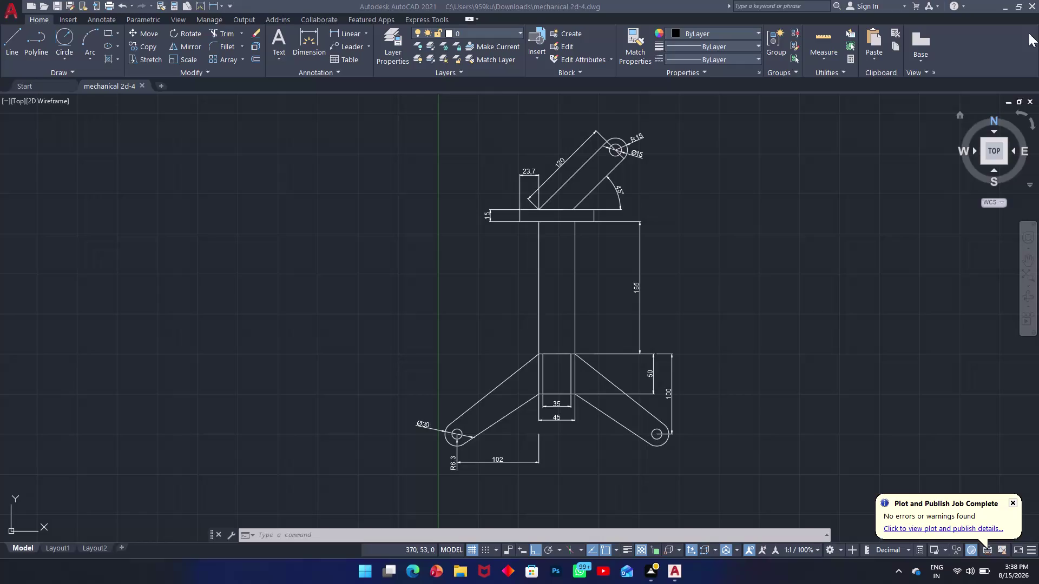
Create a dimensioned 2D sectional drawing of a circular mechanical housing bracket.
Close the mechanical 2d-4 drawing and start a new blank drawing, Drawing5.
click(1030, 102)
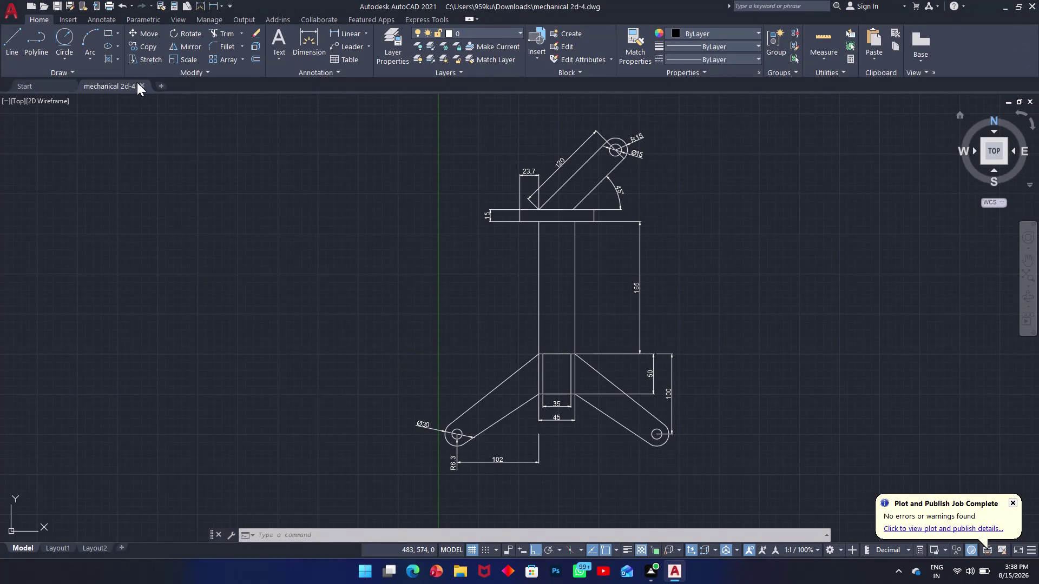
click(139, 84)
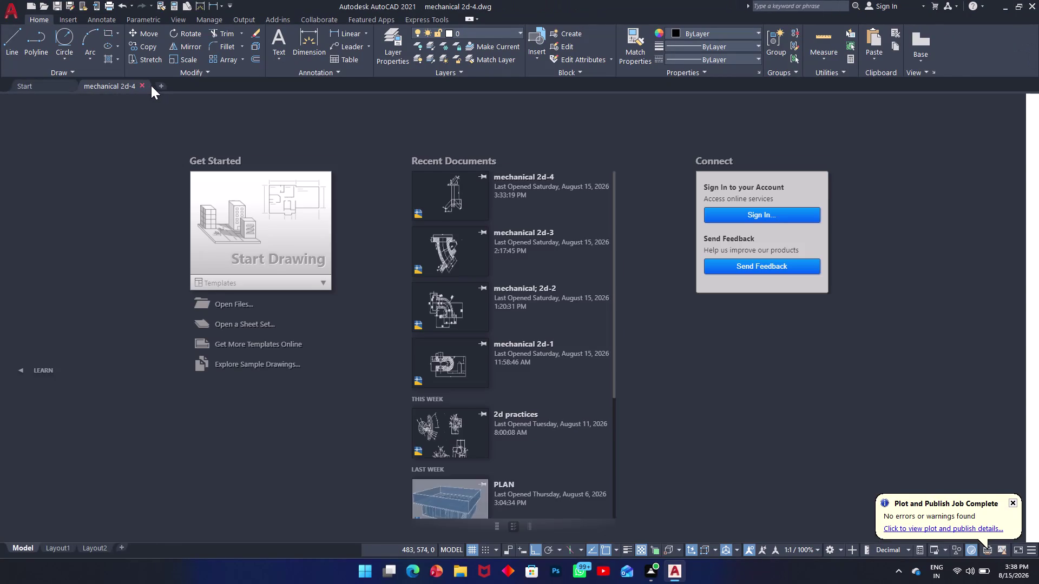
click(91, 83)
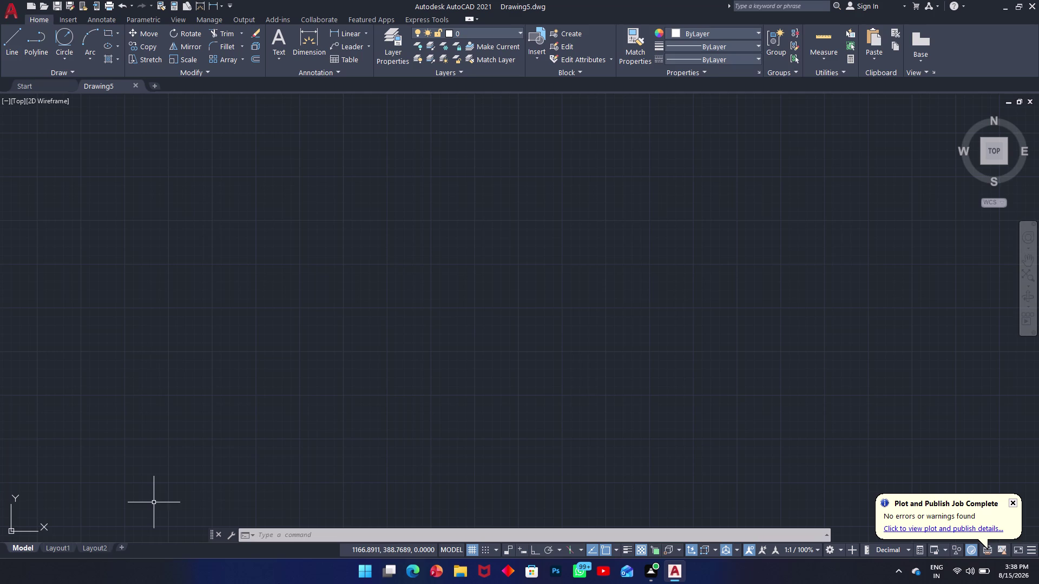
Set the drawing limits from 0,0 to 500,500.
text(lim)
key(space)
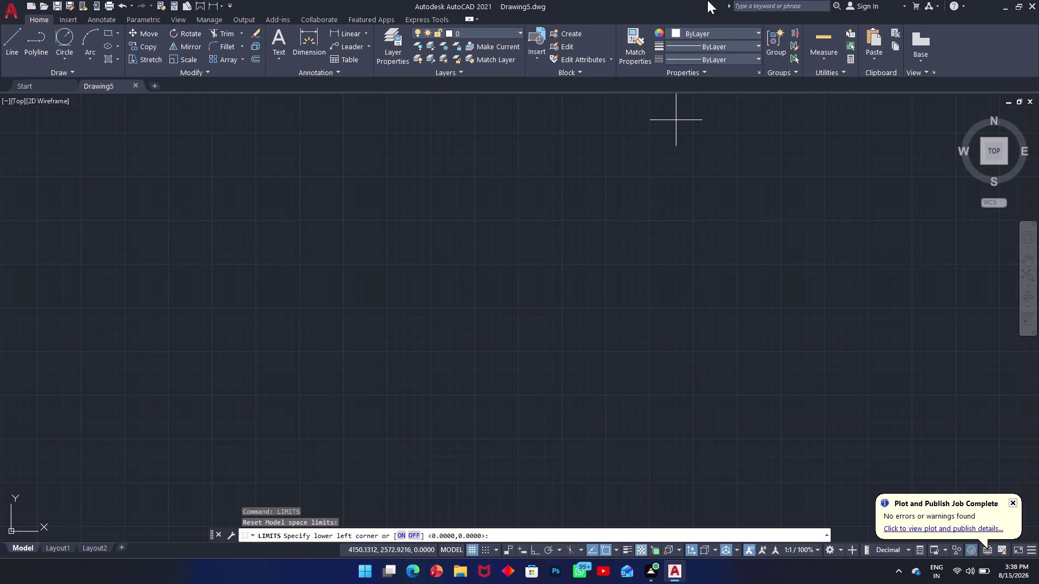
text(0.)
key(BackSpace)
text(,0)
key(Return)
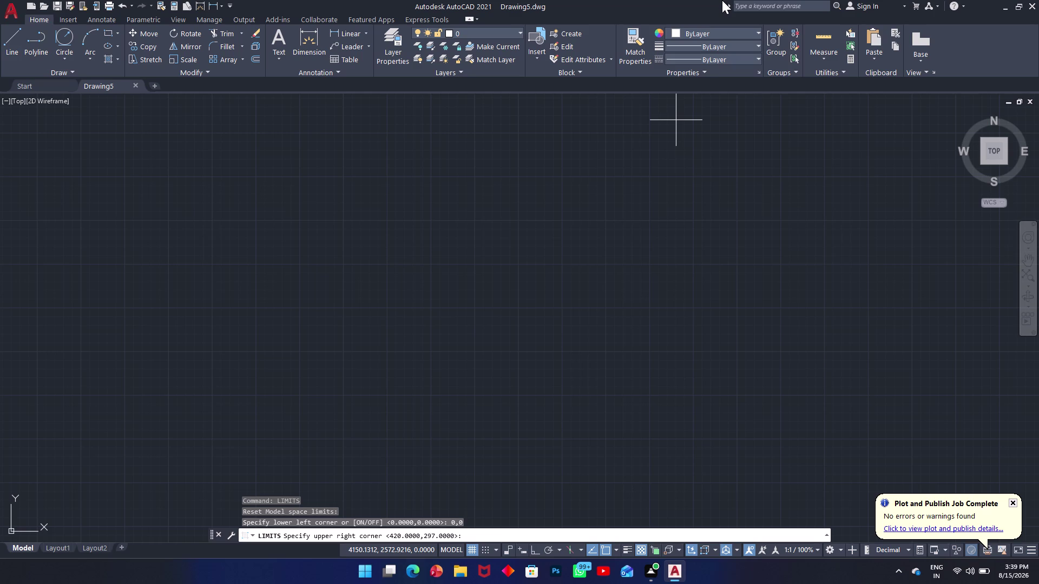
key(1)
key(BackSpace)
text(50)
text(0,500)
key(Return)
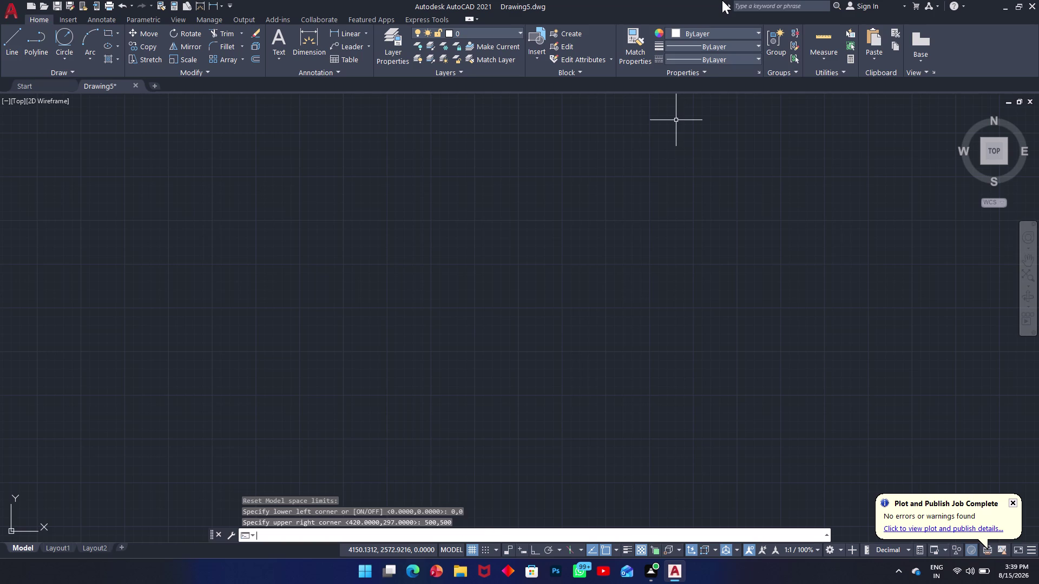
Zoom All to fit the view to the new limits.
key(z)
key(Return)
key(a)
key(Return)
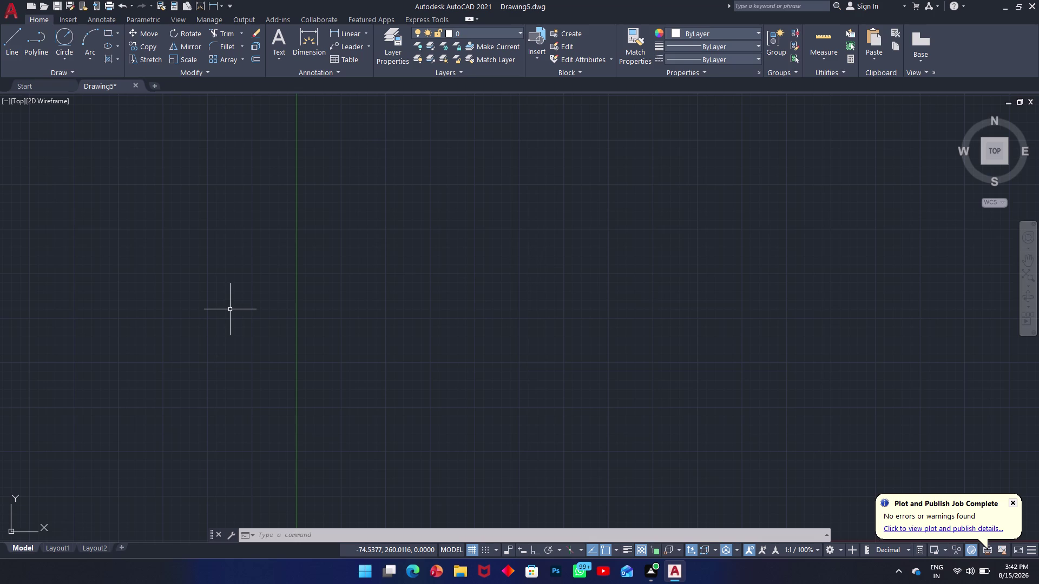
scroll(up, 3)
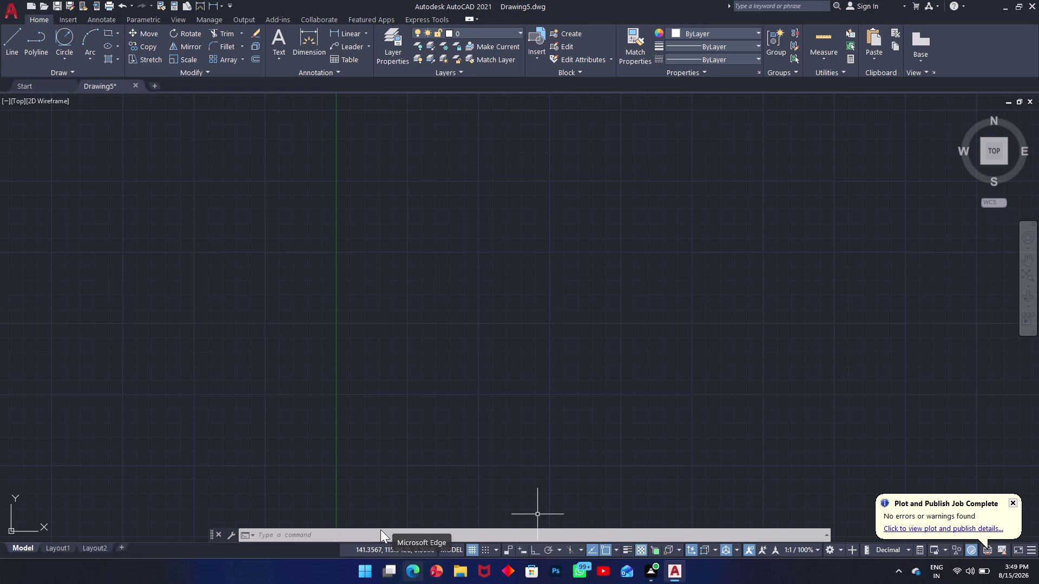
Draw a 90-diameter circle near the drawing middle and begin a concentric circle.
text(c)
key(space)
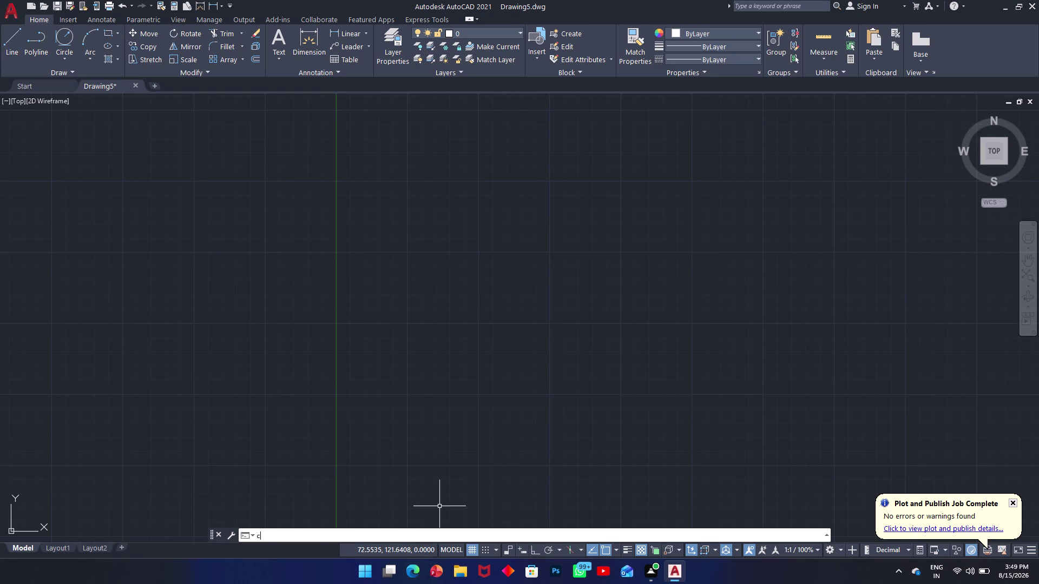
click(413, 317)
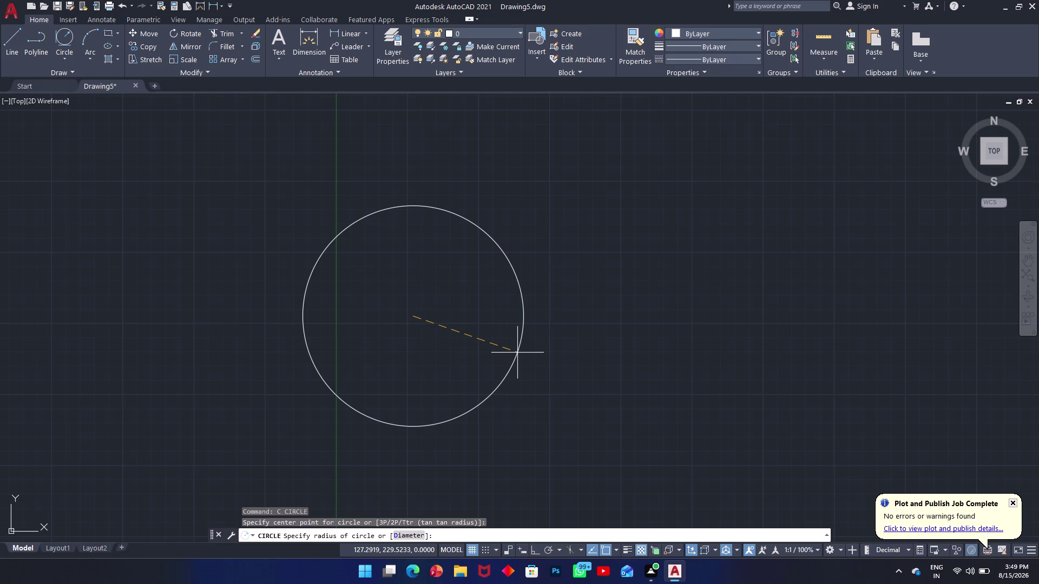
text(d)
key(space)
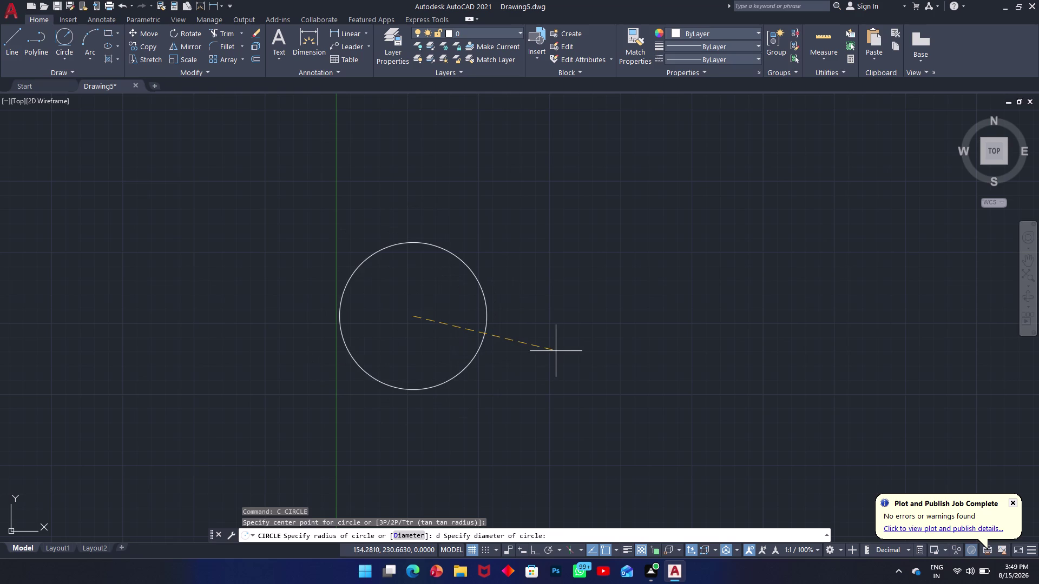
text(d)
key(space)
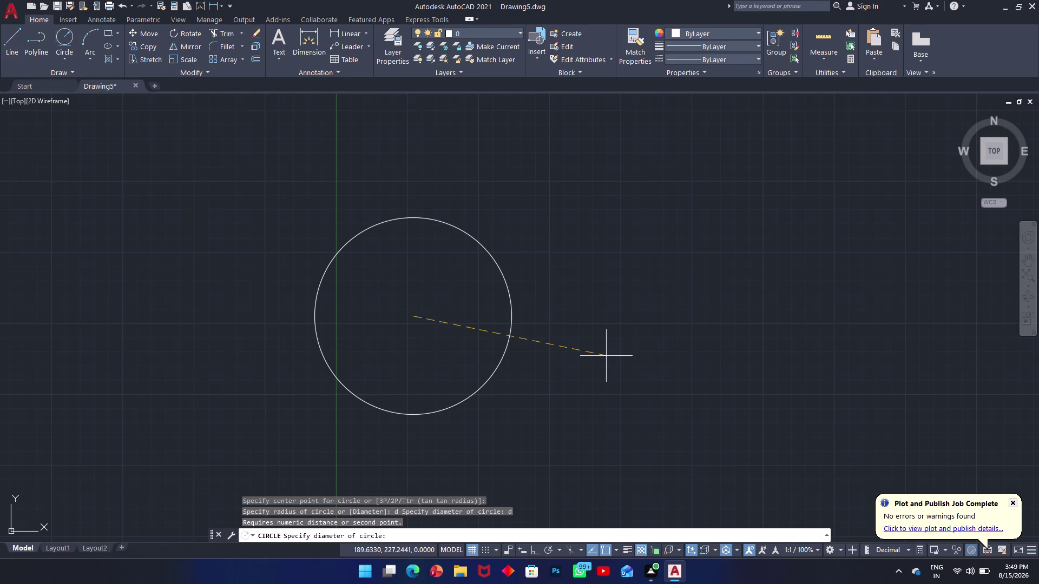
text(90)
key(Return)
key(space)
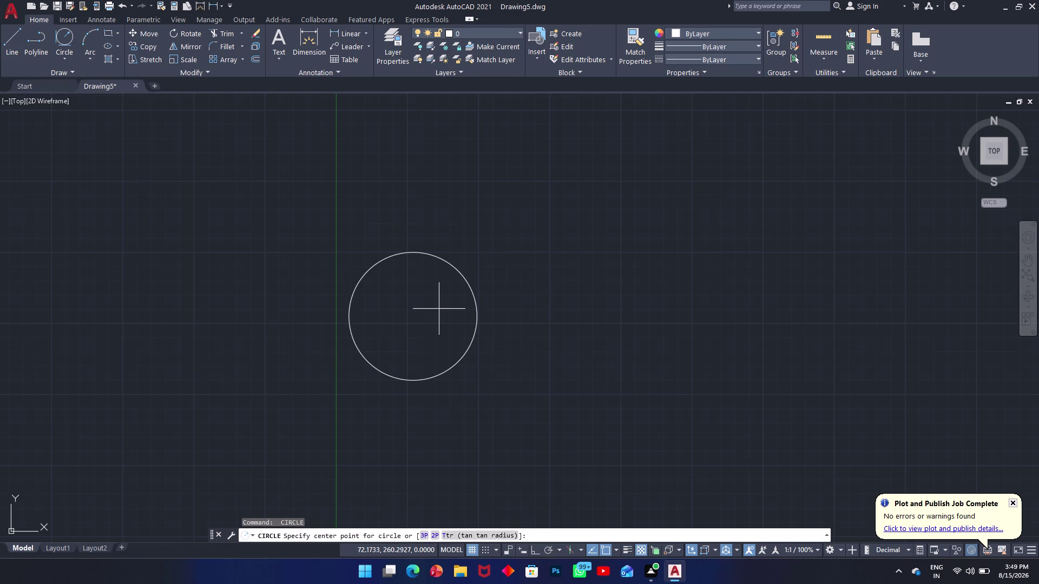
click(413, 317)
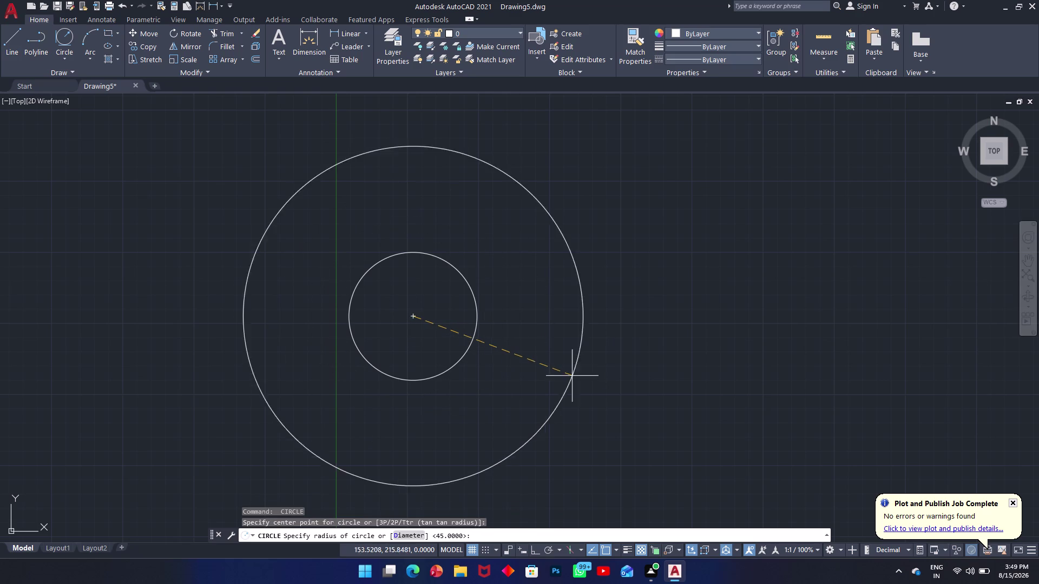
Give the concentric outer circle a diameter of 108.
text(d)
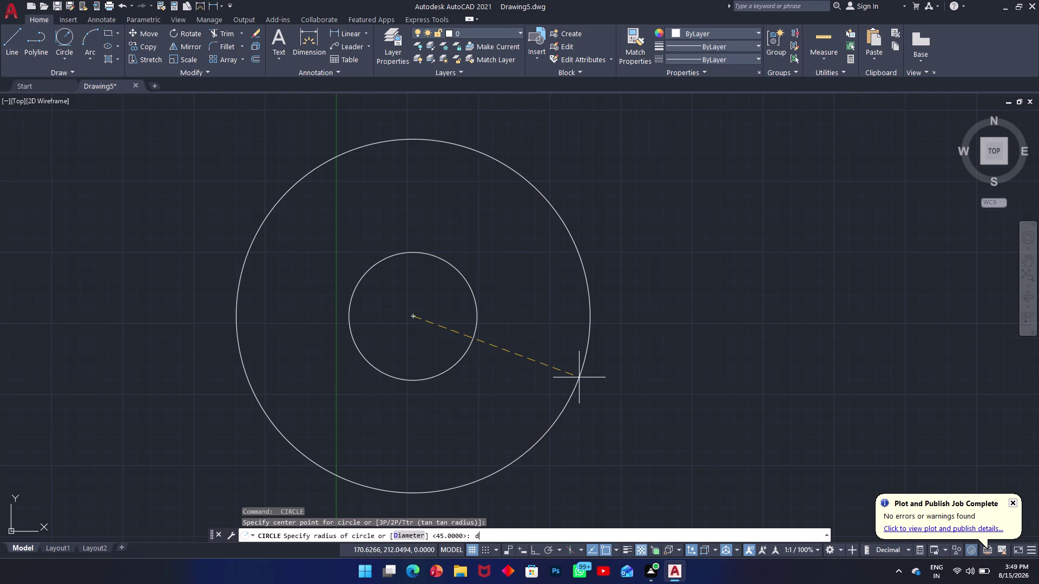
key(space)
key(d)
key(d)
key(d)
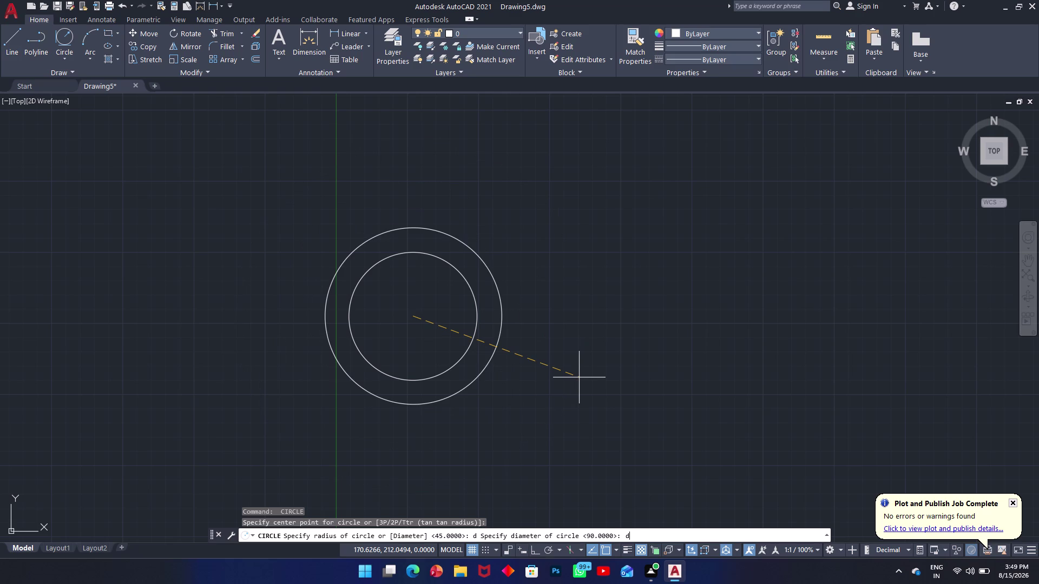
key(BackSpace)
key(BackSpace)
key(BackSpace)
key(space)
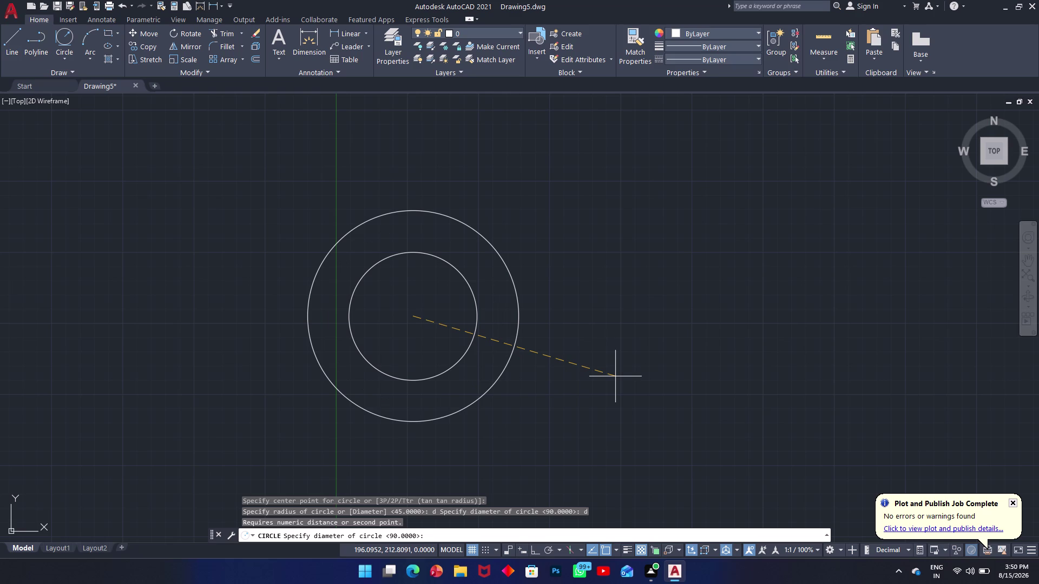
text(10)
key(8)
key(Return)
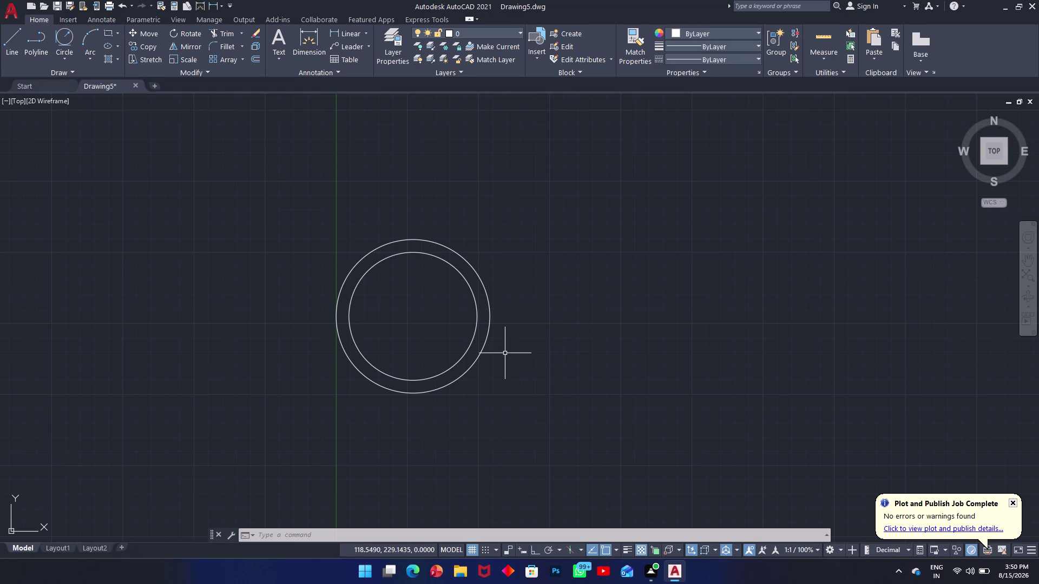
Start a line (L) at the circles' shared centre.
text(l)
key(space)
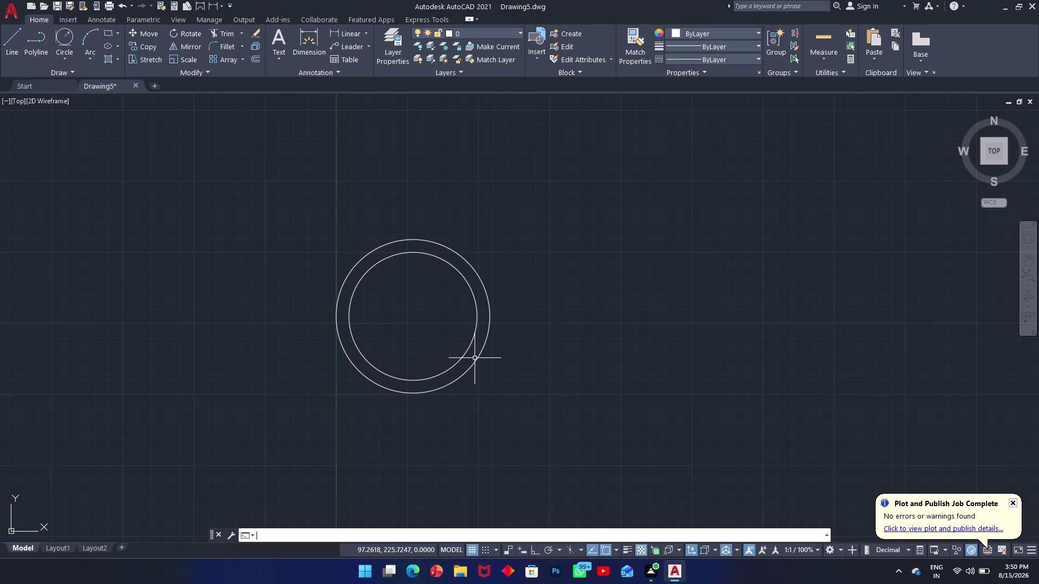
click(411, 318)
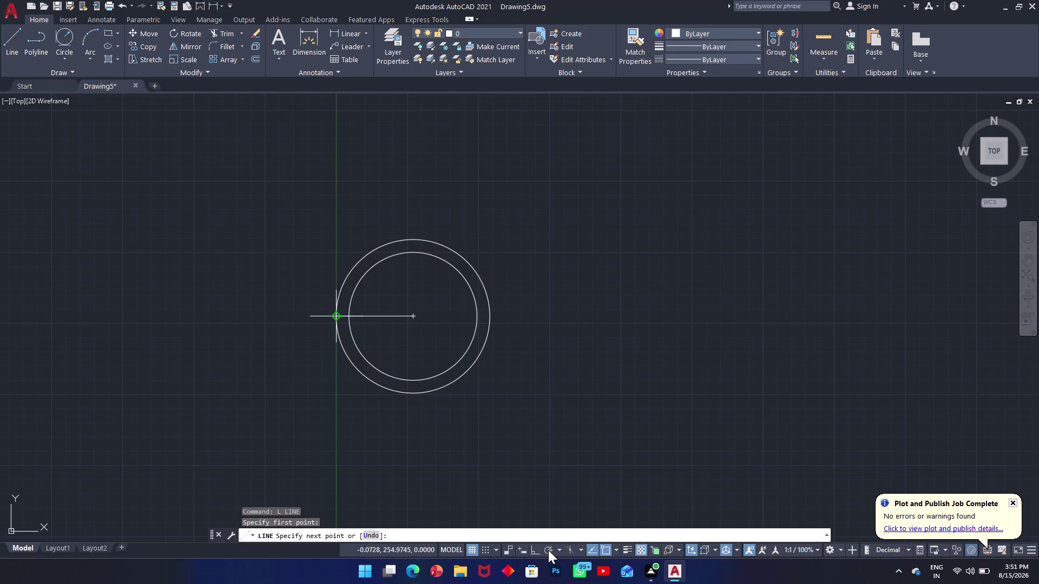
Turn on polar tracking with 45° angle increments.
click(547, 553)
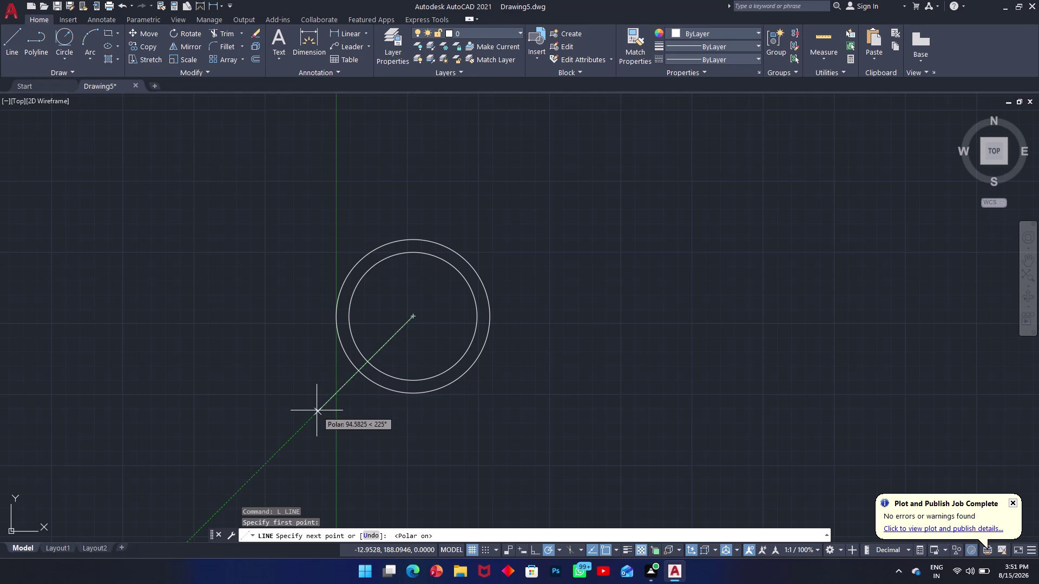
click(556, 549)
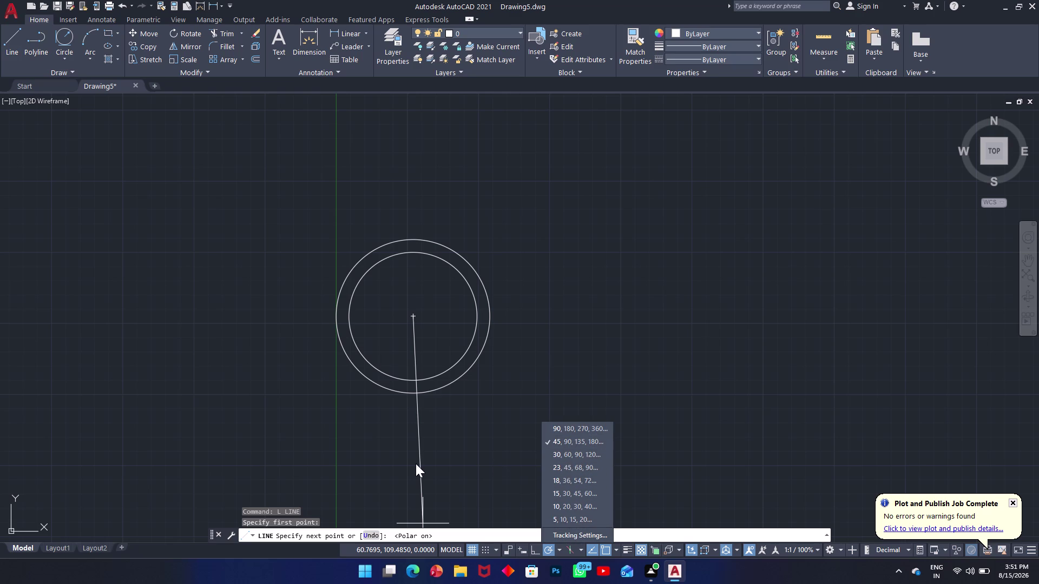
click(565, 446)
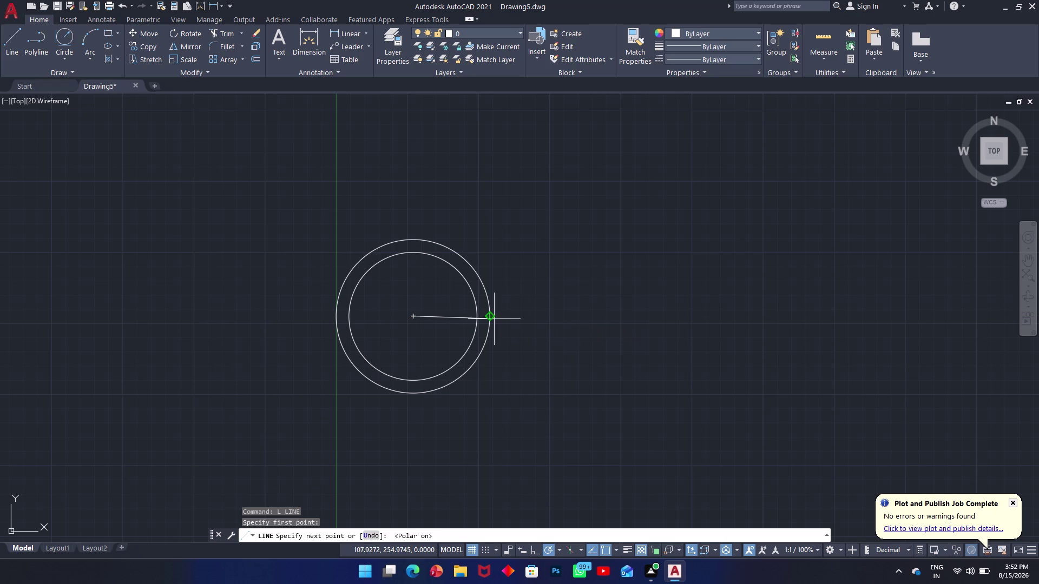
End the horizontal radial line right of centre and start another line.
click(461, 314)
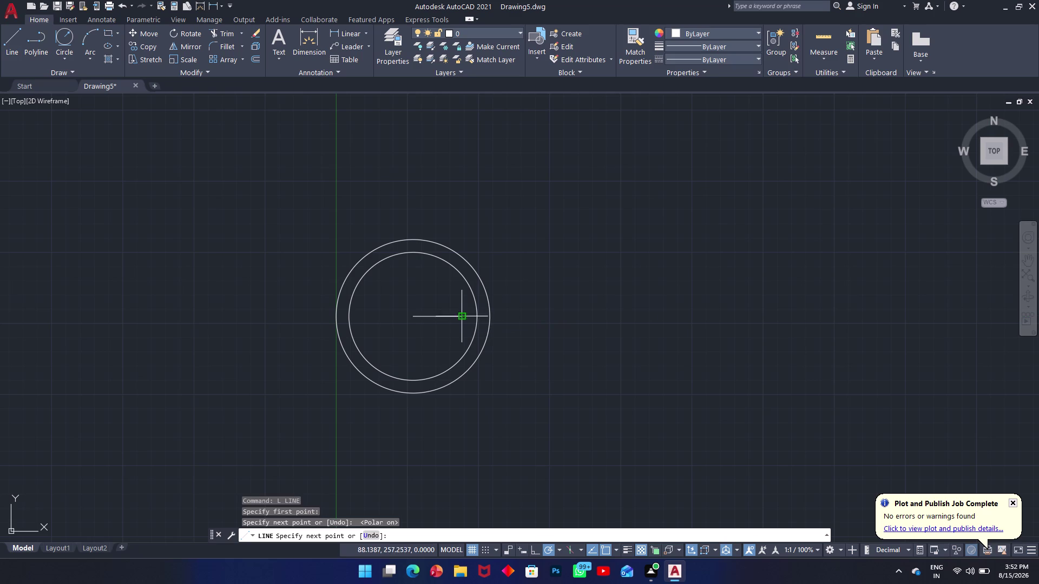
key(Escape)
text(l)
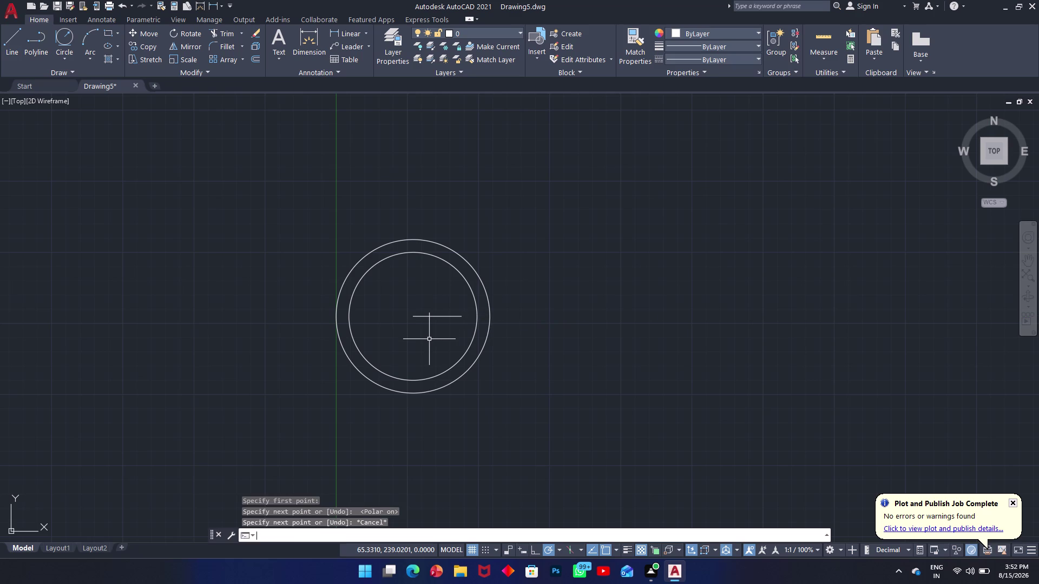
key(space)
Draw a line from the centre down-left at 225°, past the outer circle.
click(415, 315)
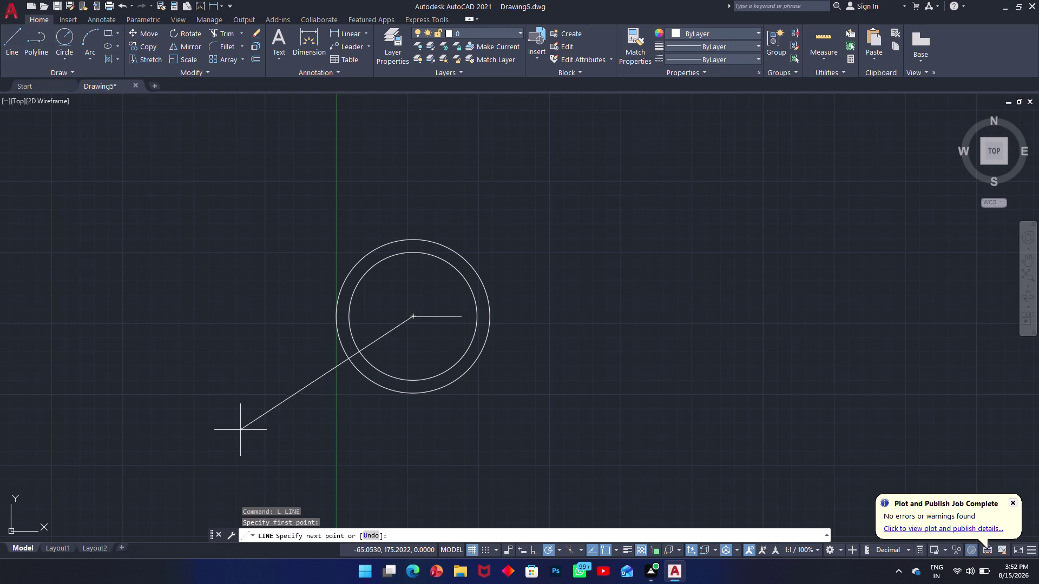
click(315, 416)
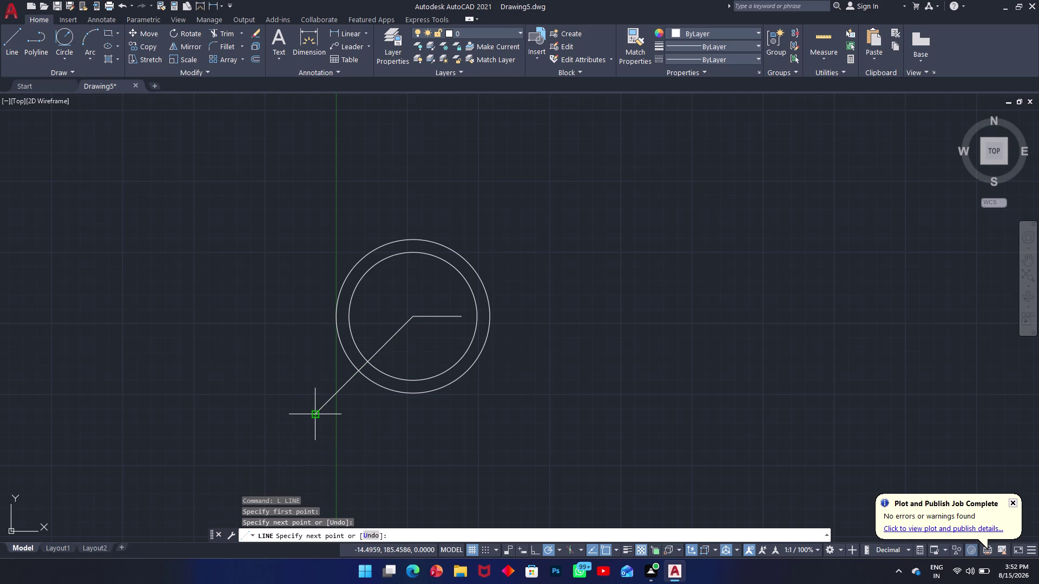
key(Escape)
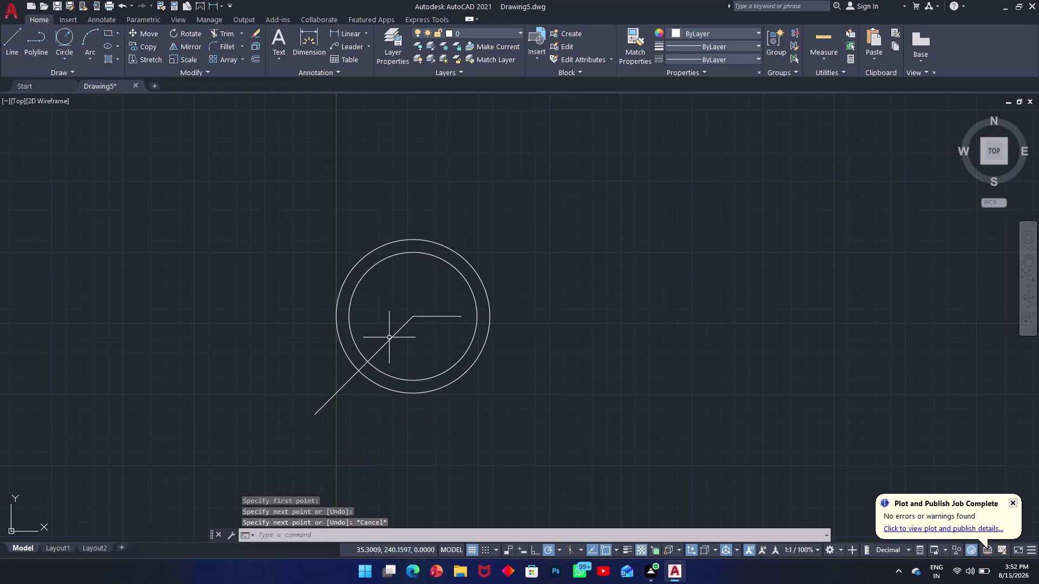
text(d)
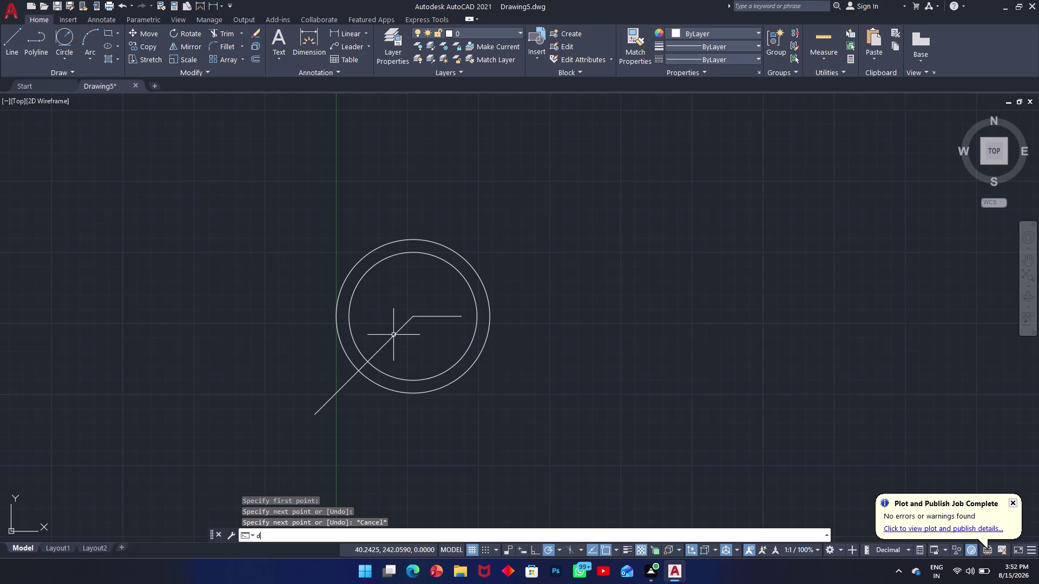
text(a)
text(n)
key(space)
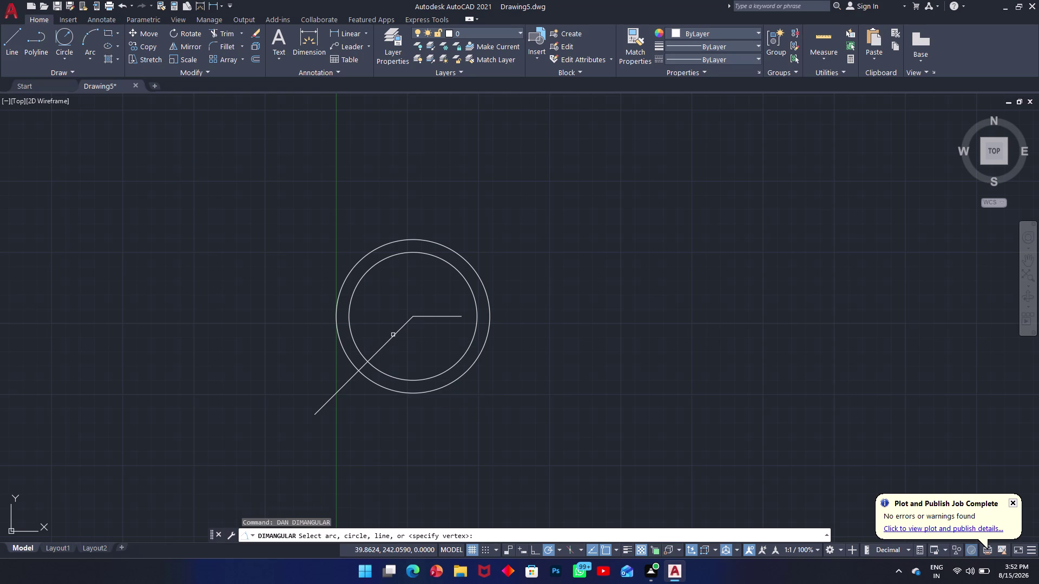
click(393, 336)
click(419, 316)
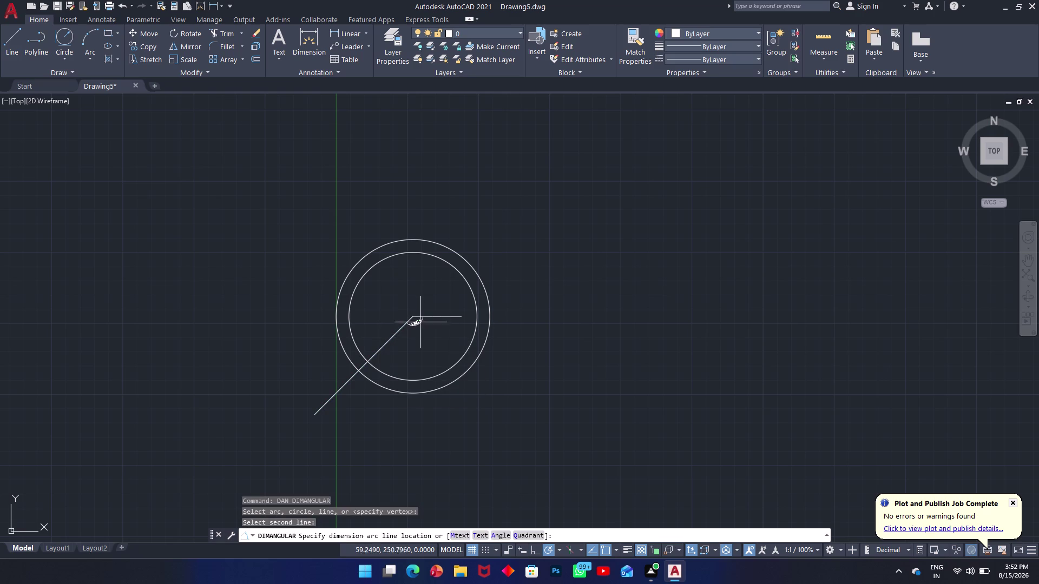
scroll(up, 3)
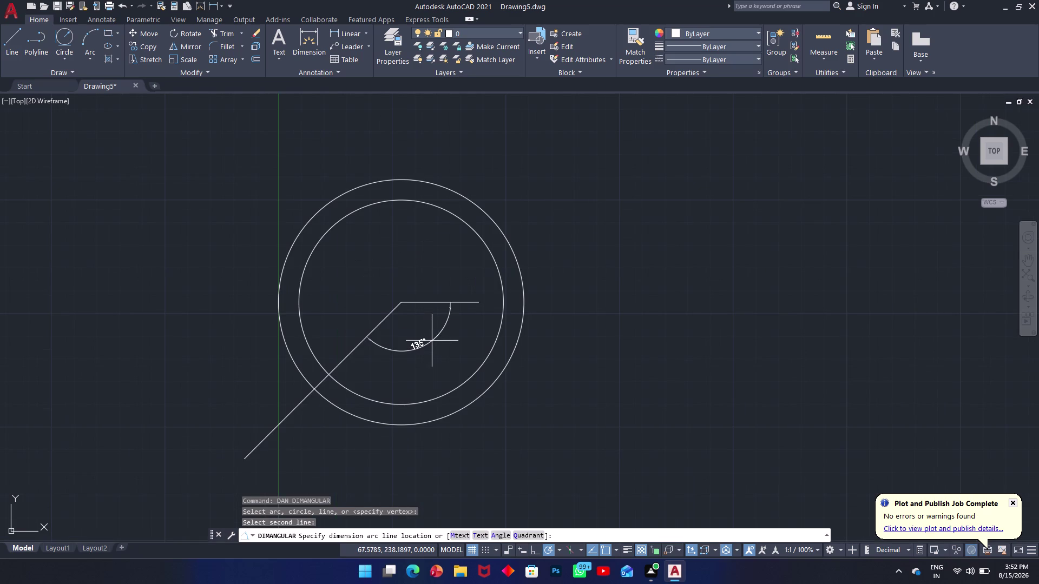
key(Escape)
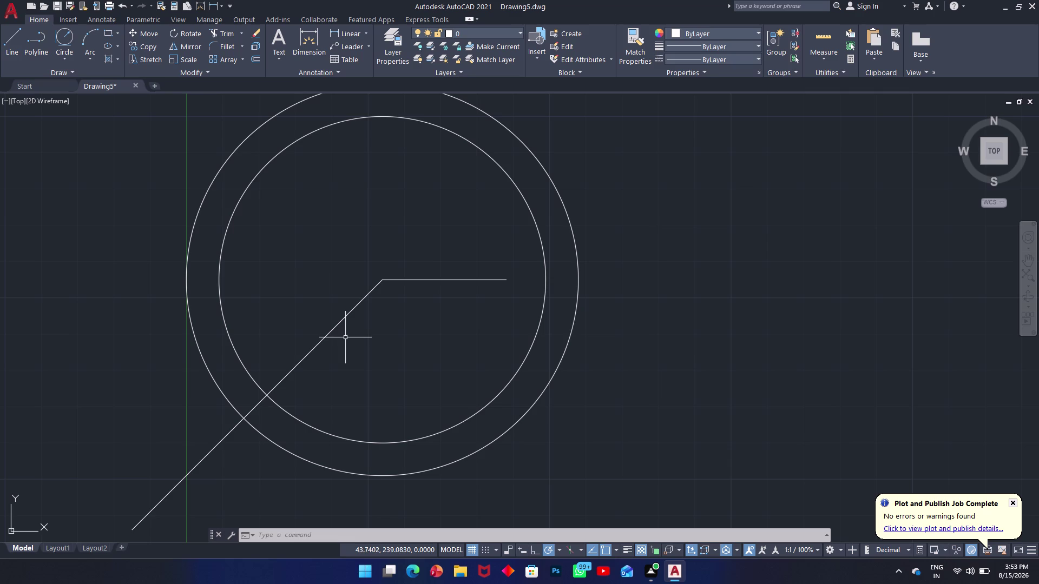
text(c)
Draw an 18-diameter circle where the angled line crosses the outer circle.
key(space)
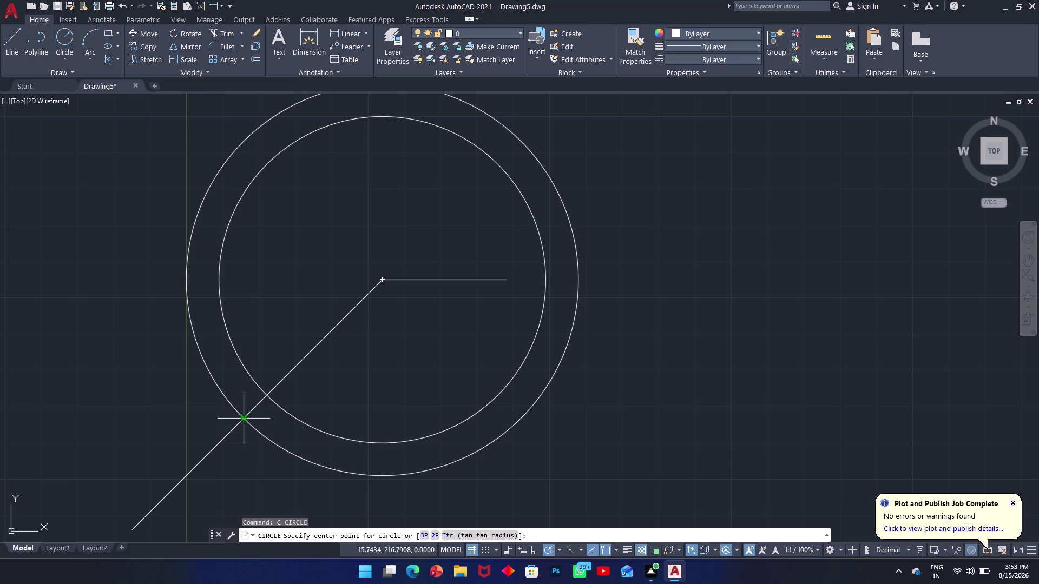
click(243, 421)
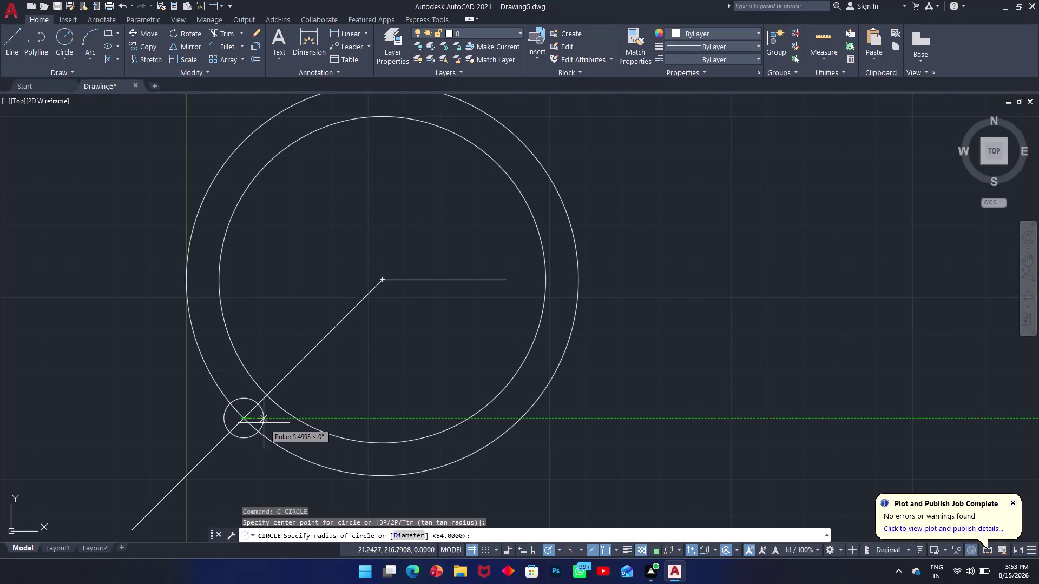
text(d)
key(space)
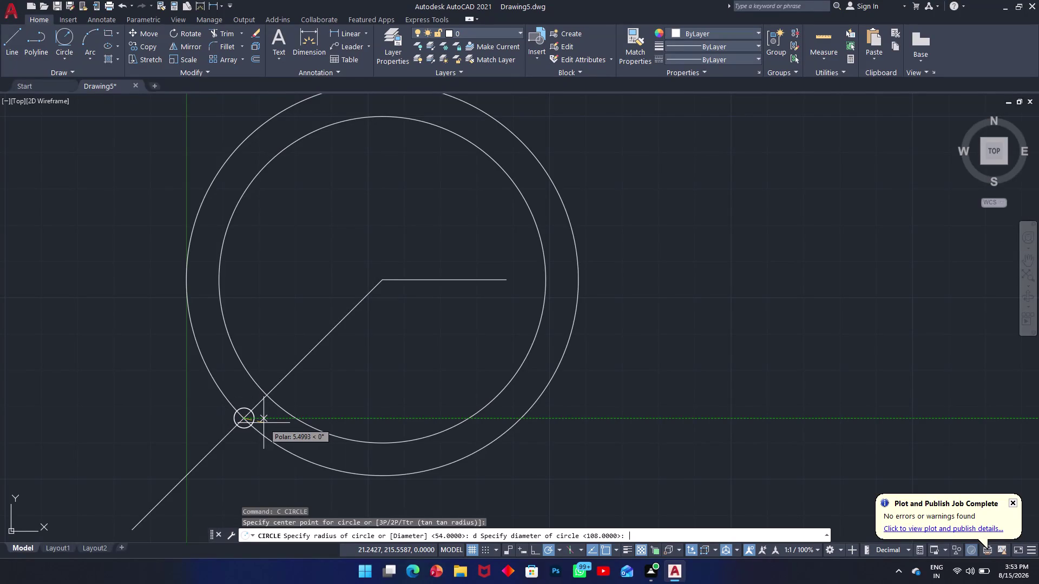
text(d)
key(space)
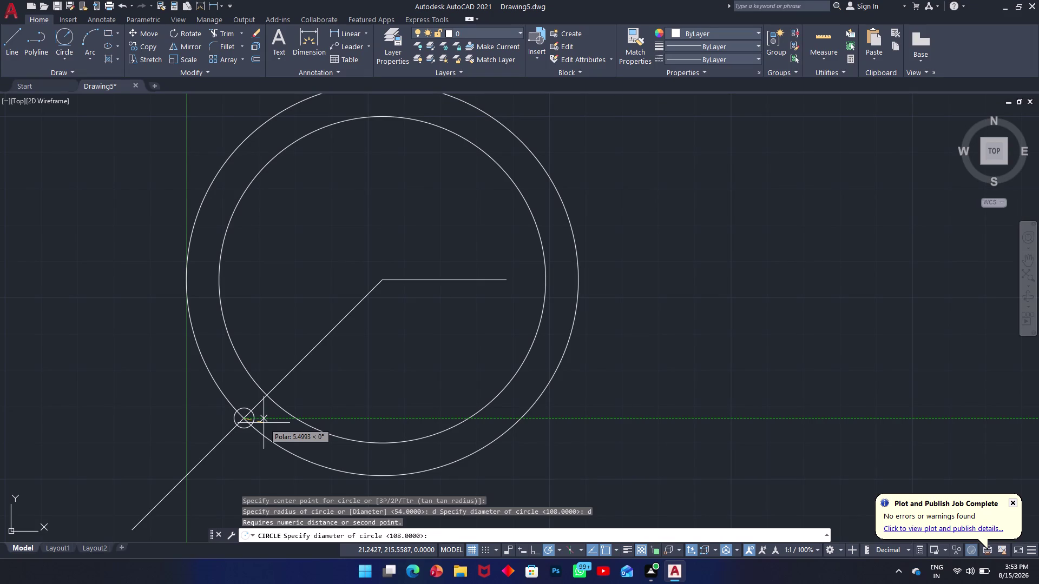
text(18)
key(Return)
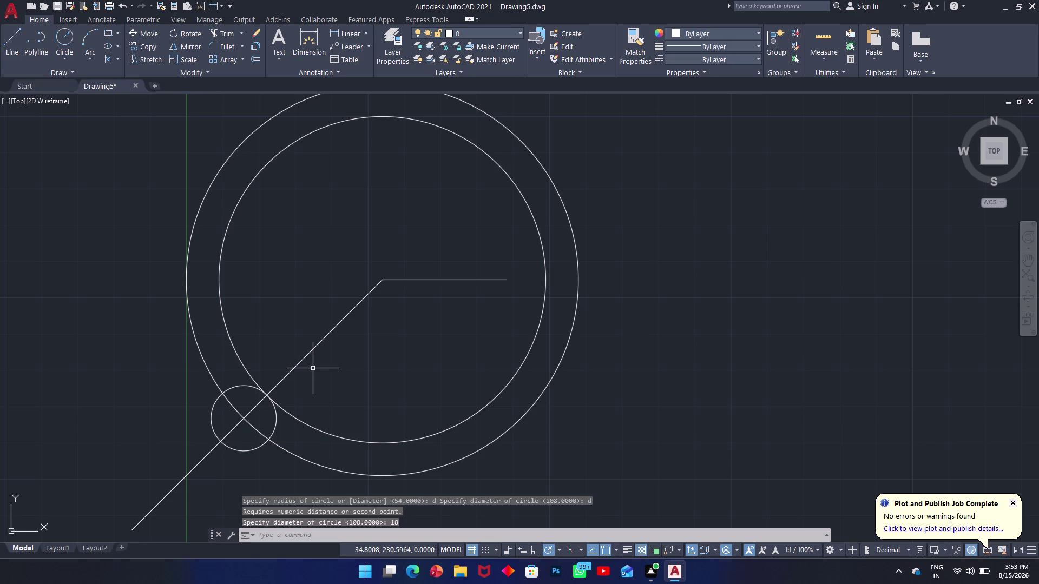
Undo and redo the small circle, then begin a circle at its centre.
key(ctrl+z)
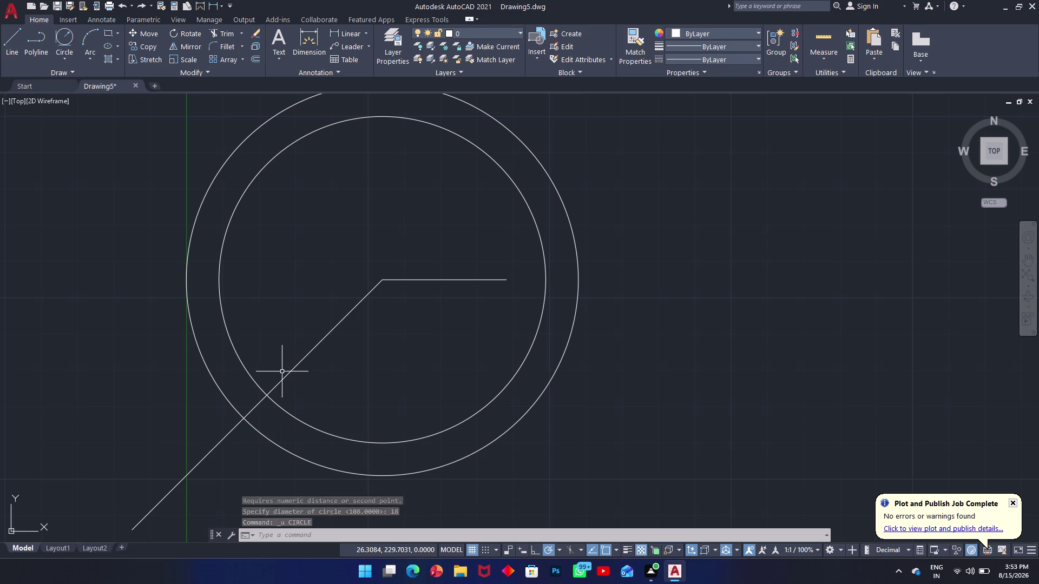
key(ctrl+y)
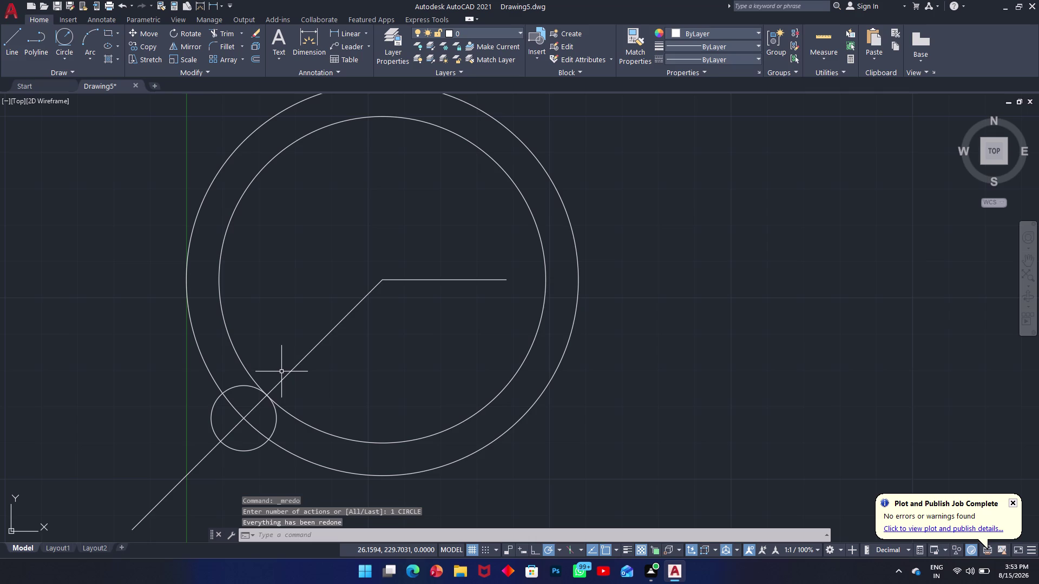
text(c)
key(space)
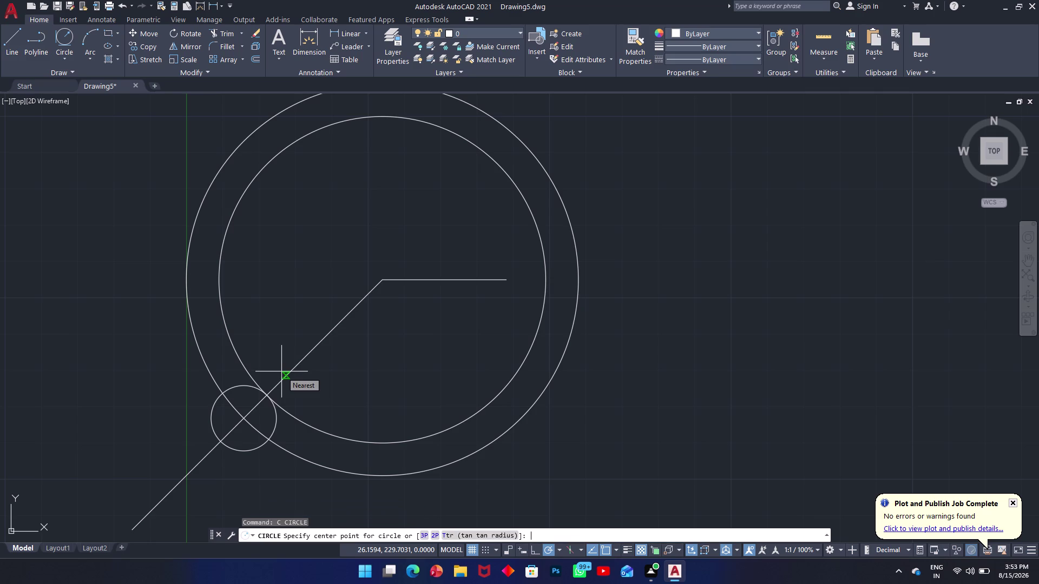
click(246, 416)
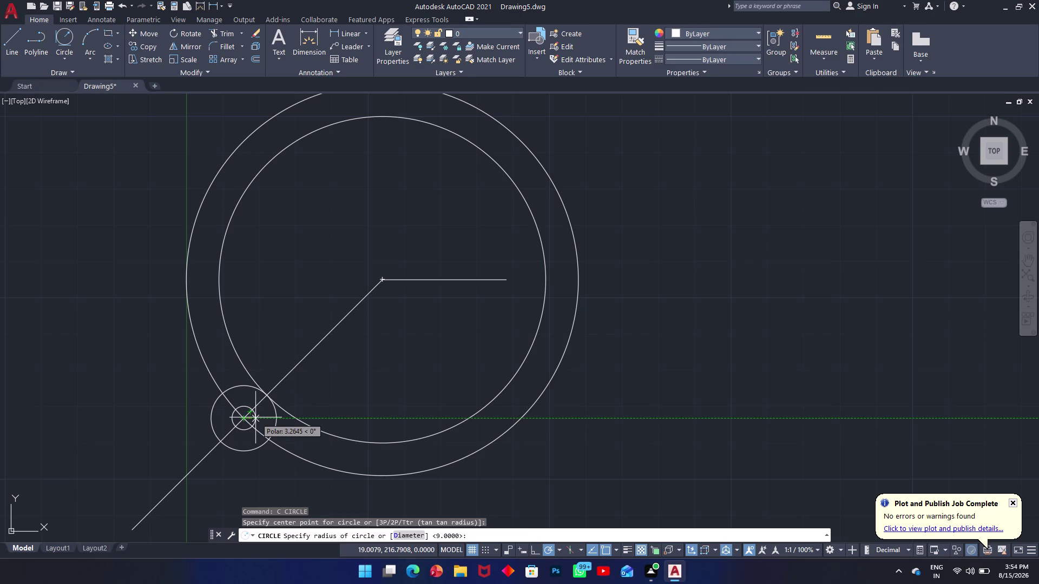
Give the inner circle radius 5 and window-select both small circles.
key(5)
key(Return)
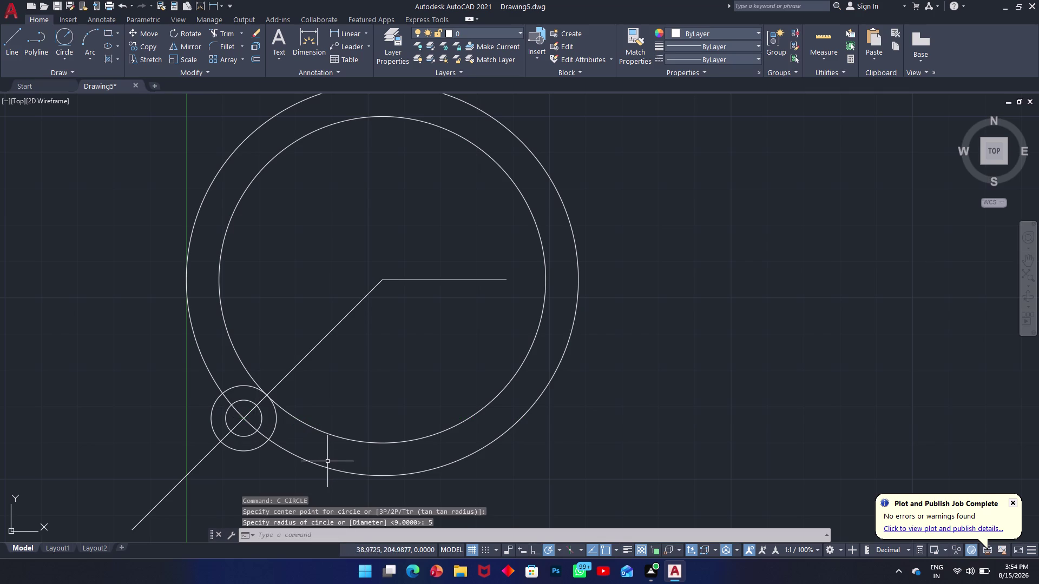
click(281, 424)
click(255, 416)
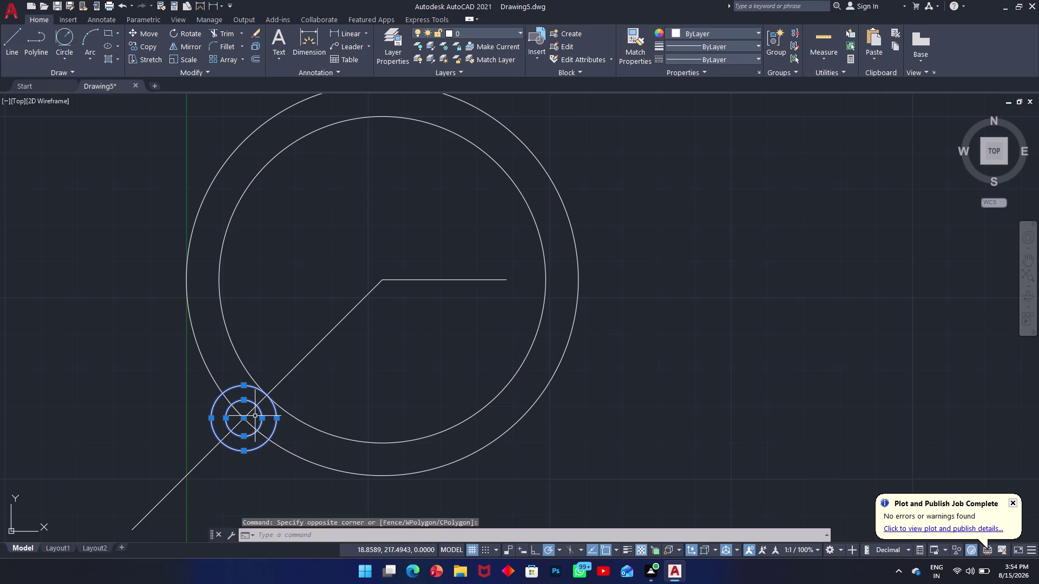
Move the small circle pair from its centre farther down-left along the angled line.
text(m)
key(space)
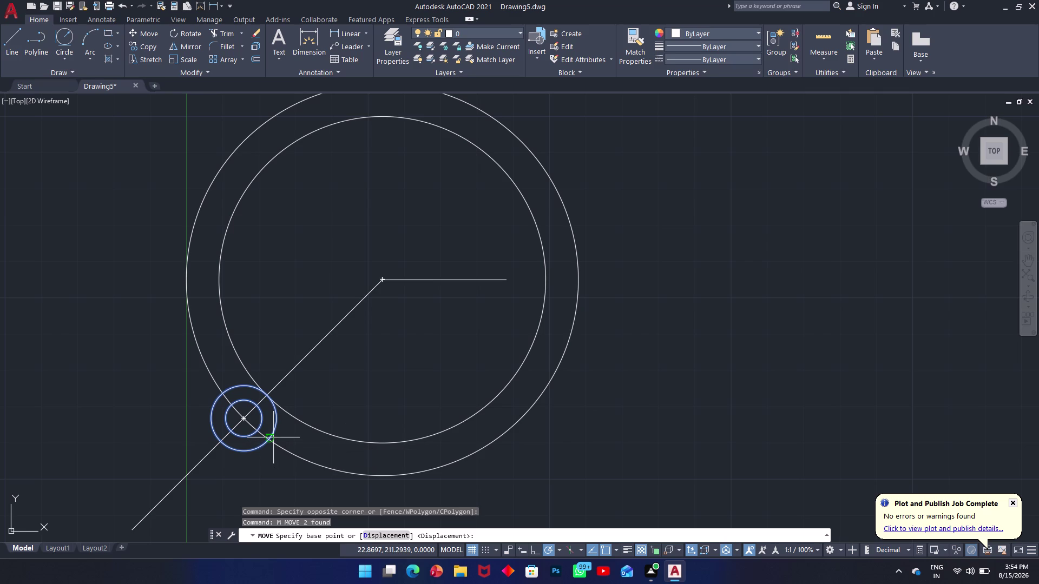
click(240, 421)
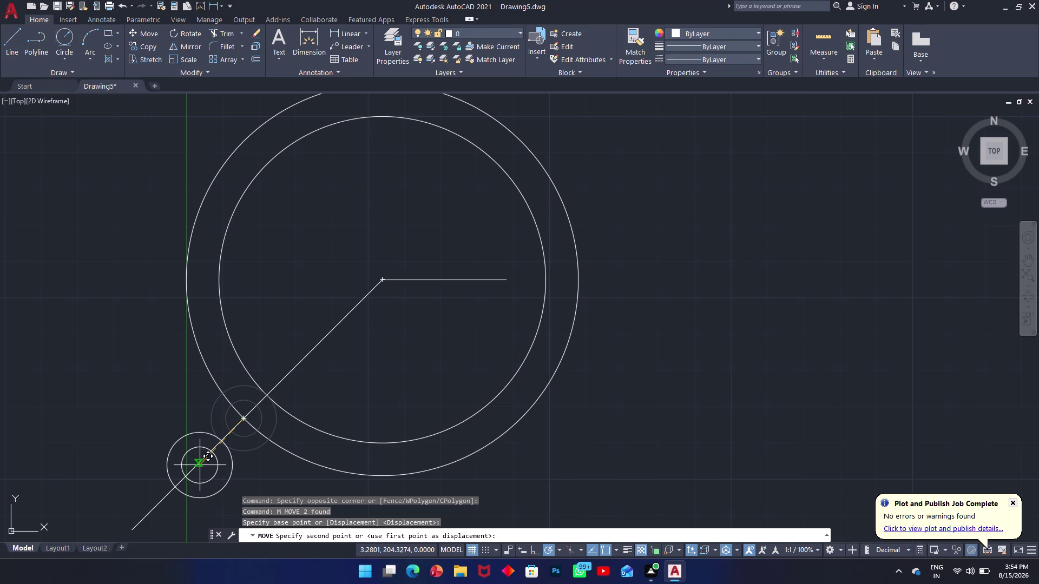
key(F8)
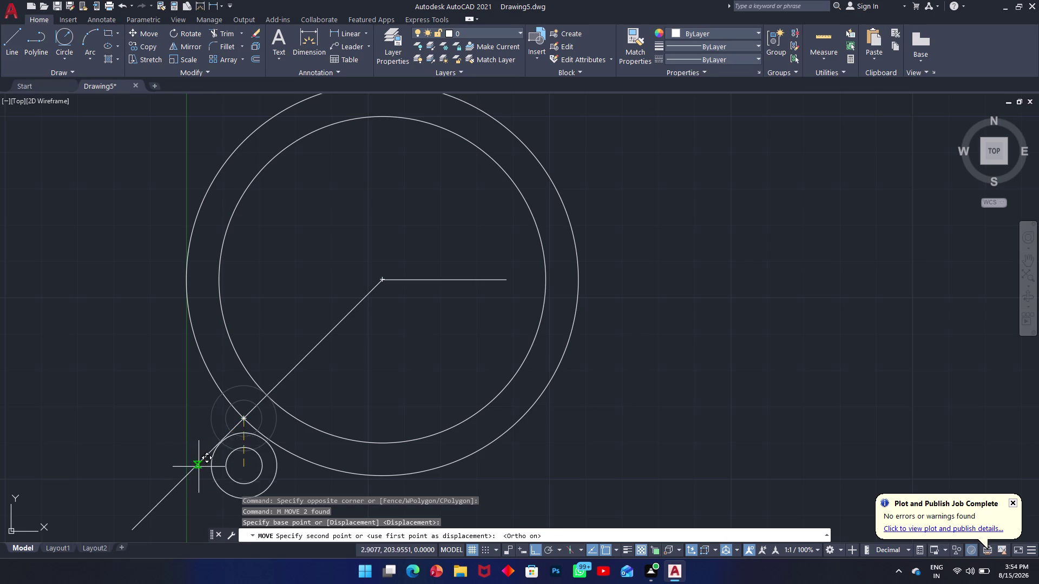
key(F8)
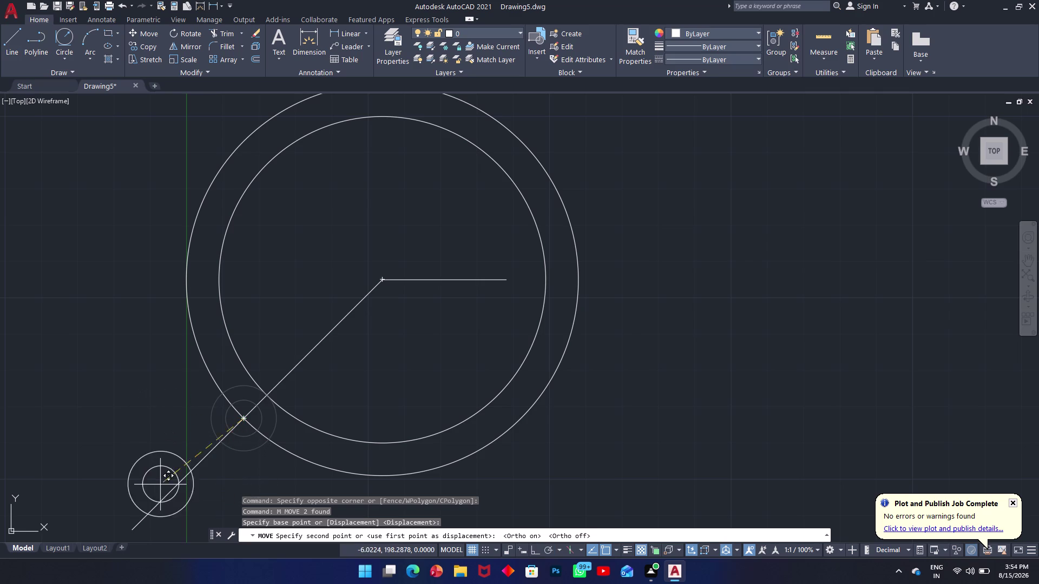
click(553, 549)
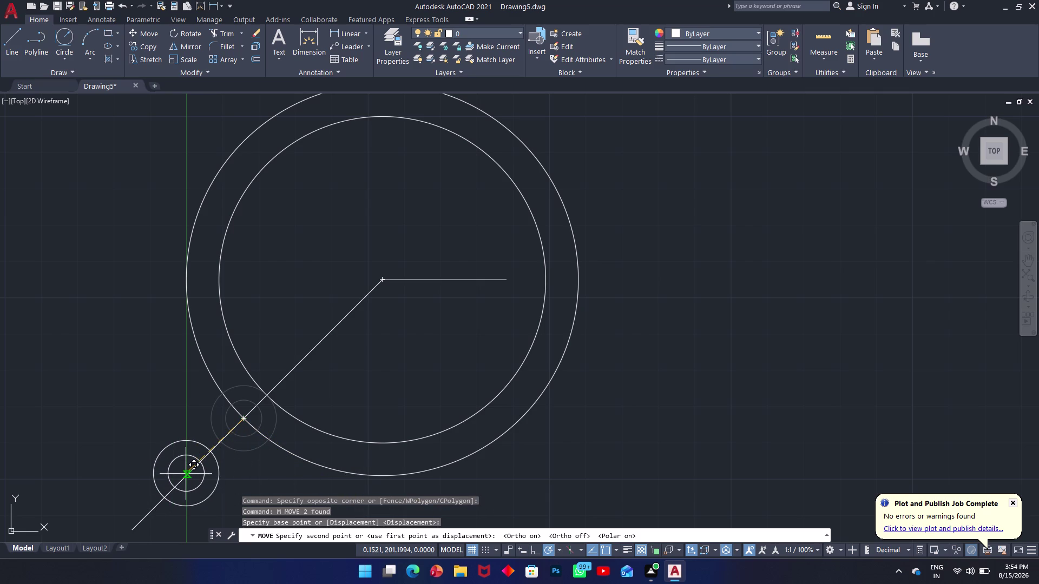
click(208, 454)
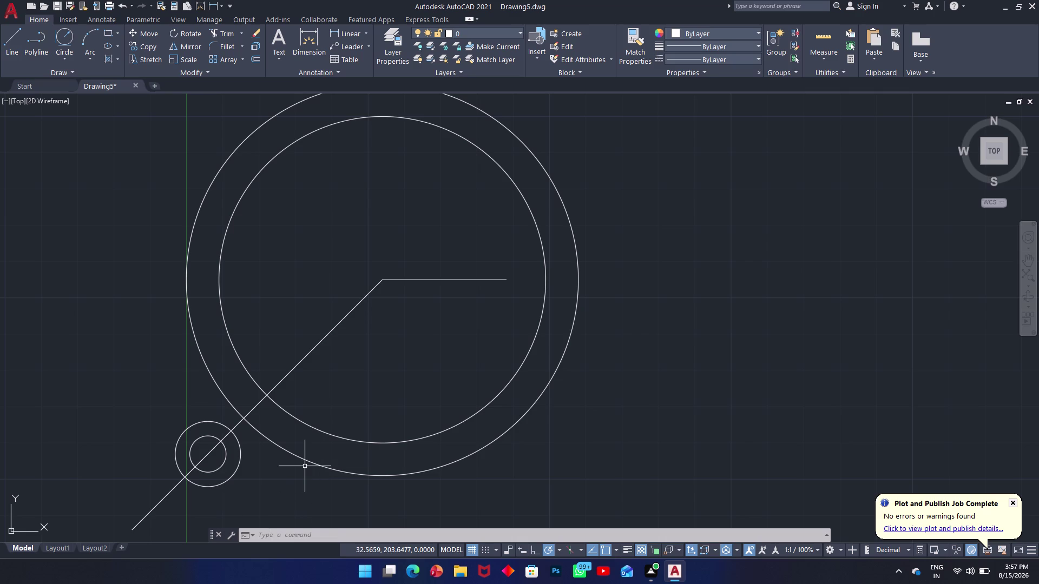
middle_drag(348, 419, 388, 316)
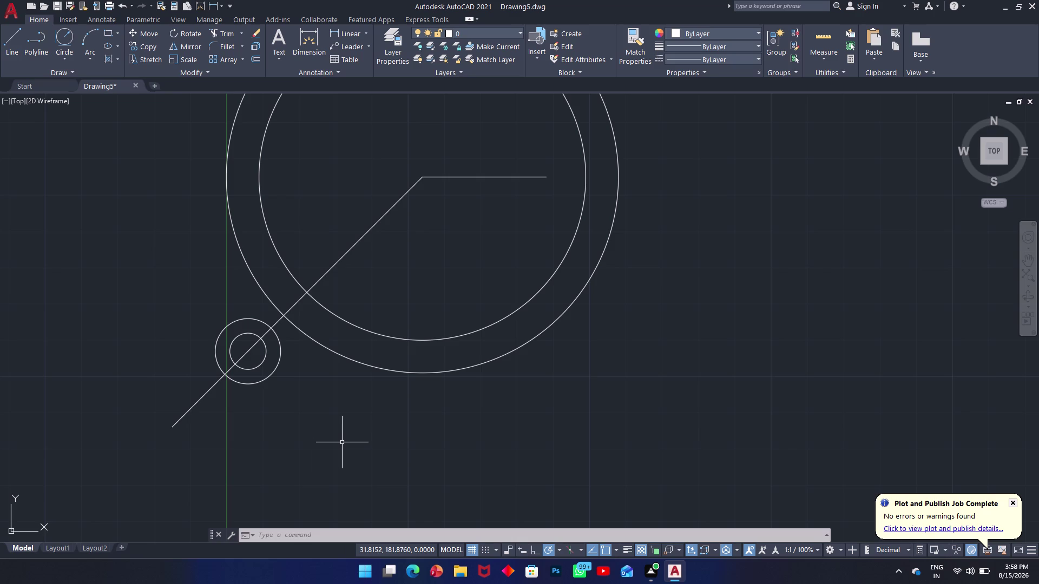
Zoom and pan the view until the drawing is out of sight.
scroll(down, 3)
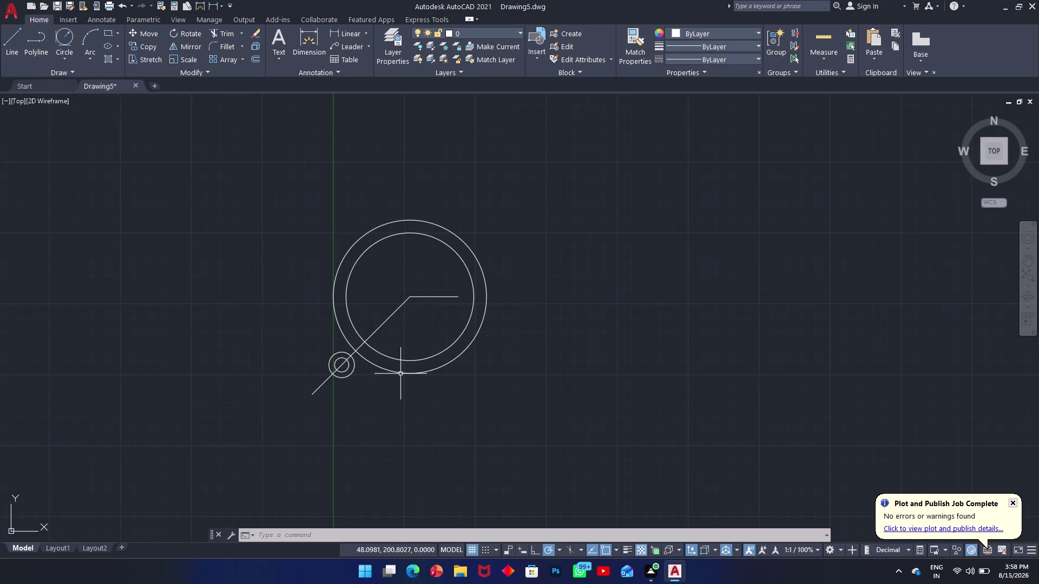
scroll(up, 3)
middle_drag(409, 432, 389, 292)
scroll(up, 3)
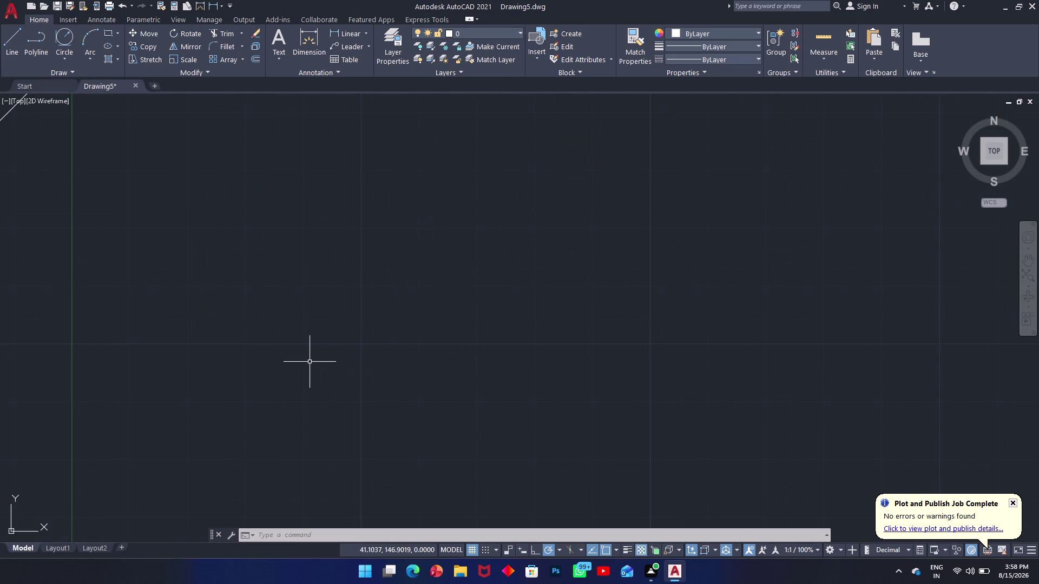